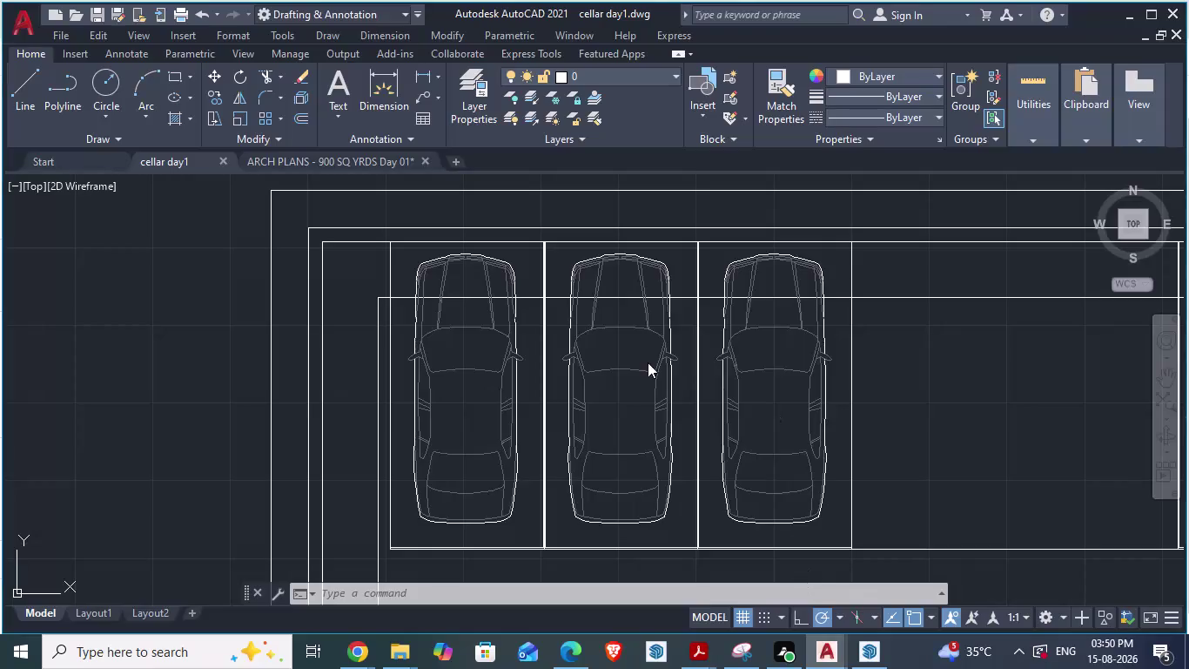
Start MEASURE and select the blue inner boundary polyline.
scroll(down, 3)
scroll(up, 3)
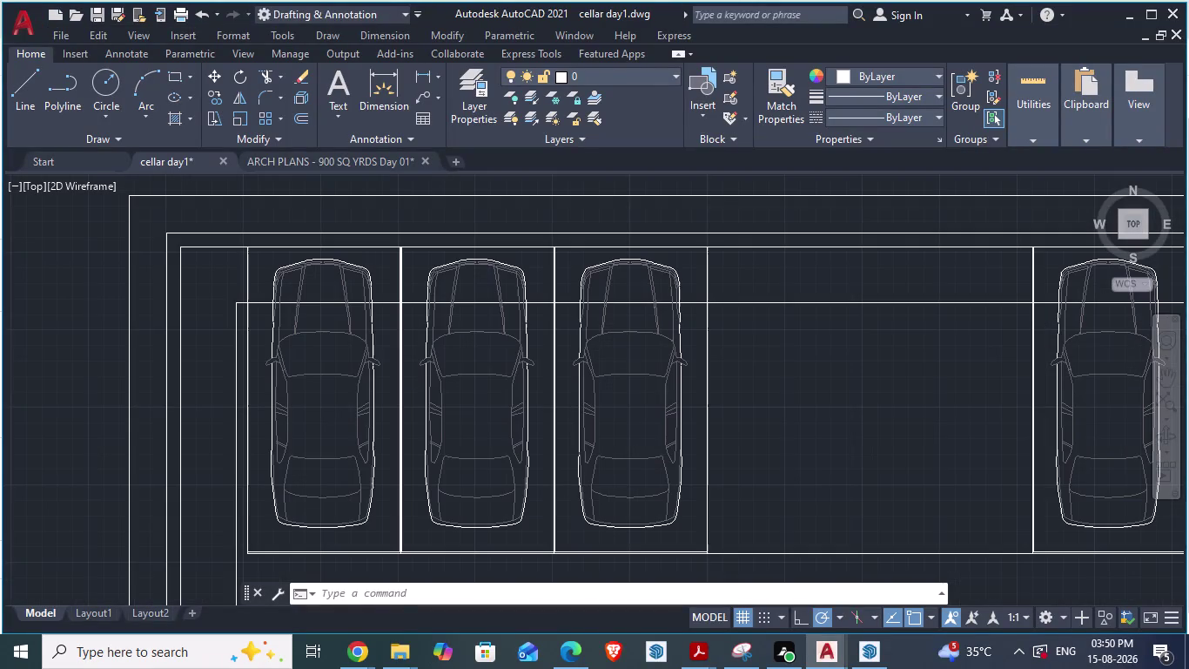
text(meas)
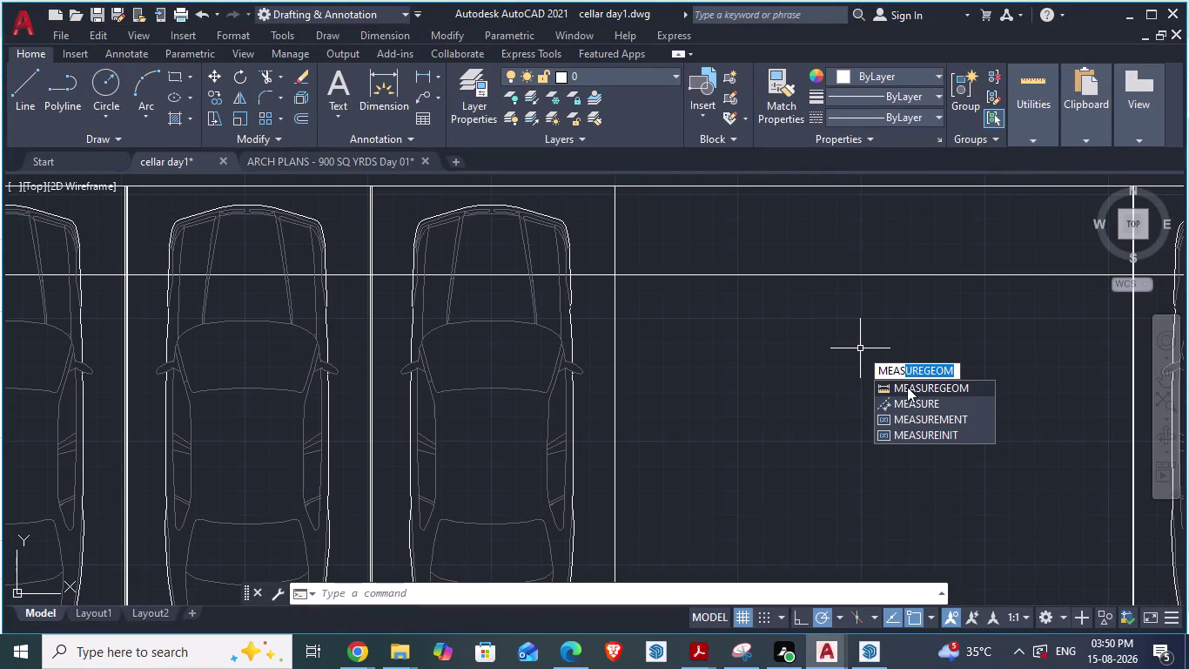
click(908, 396)
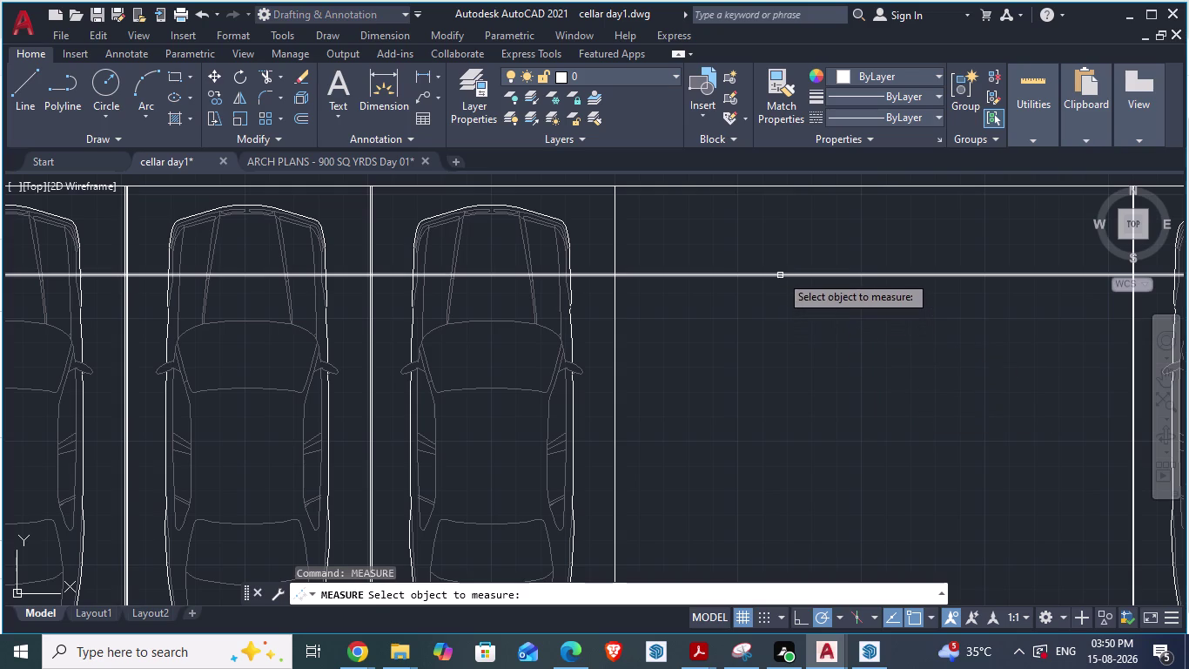
click(780, 274)
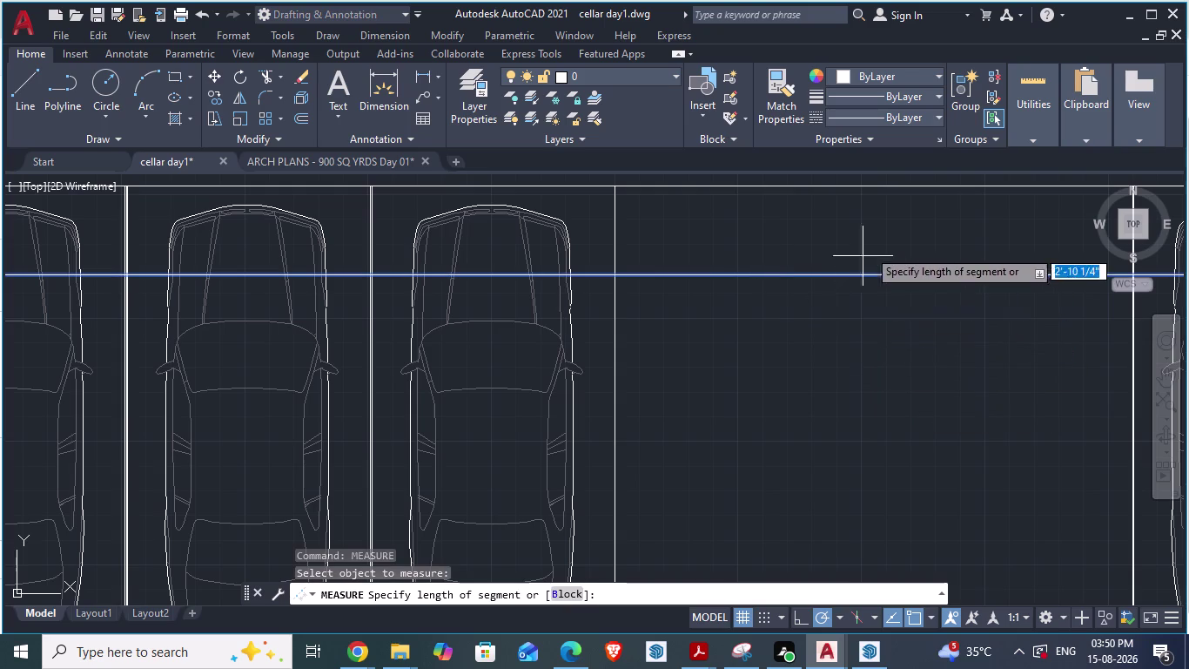
Pick the first point of the segment length on the left wall.
scroll(down, 3)
scroll(down, 3)
scroll(up, 3)
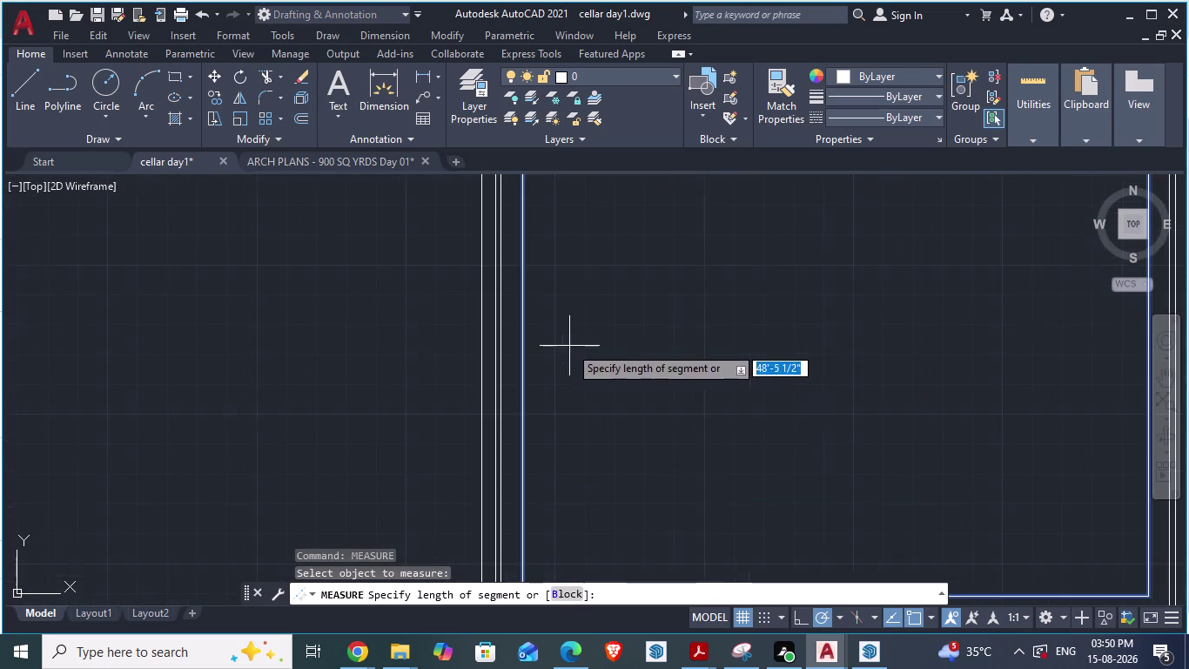
scroll(down, 3)
scroll(down, 3)
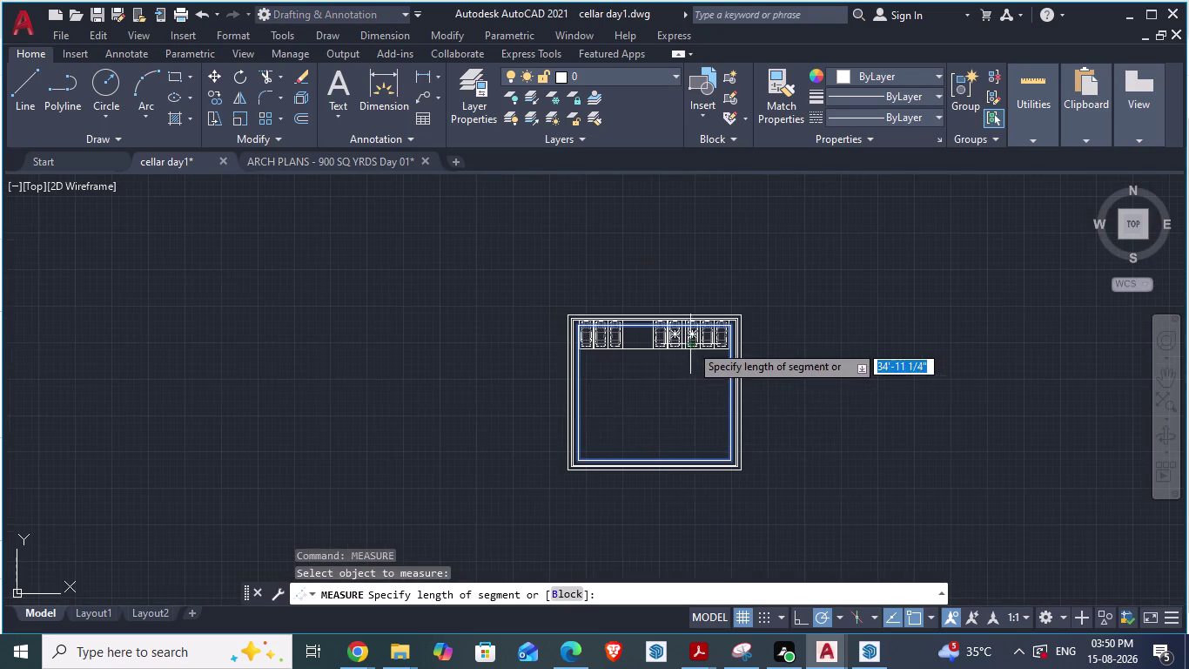
scroll(up, 3)
scroll(up, 3)
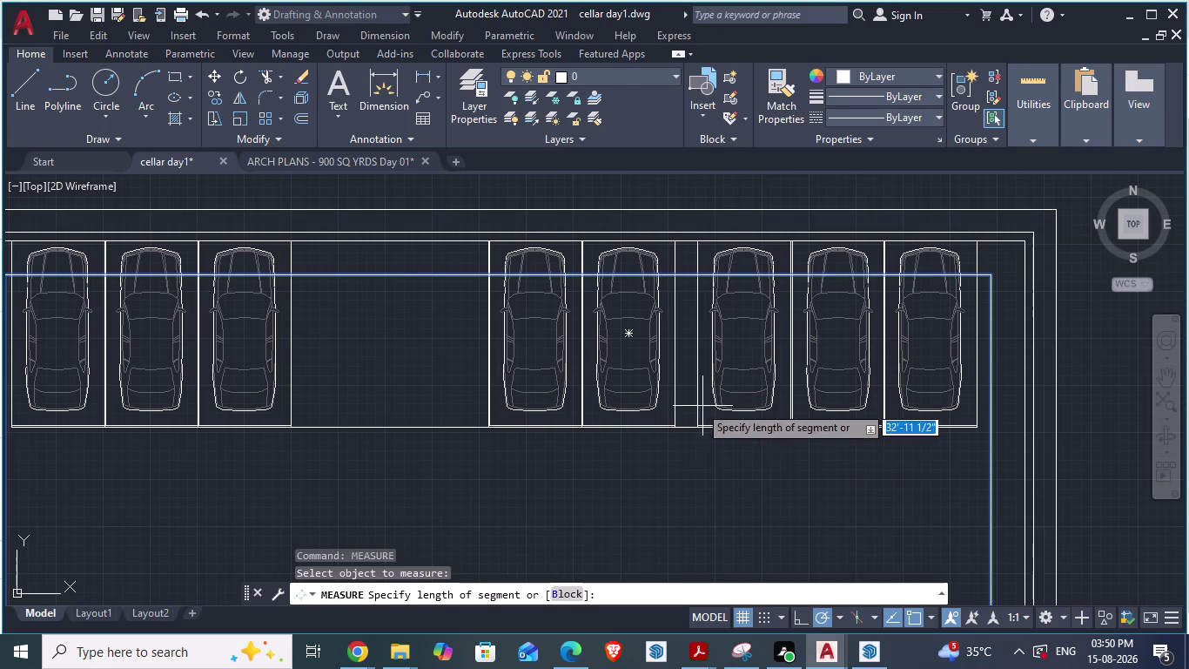
scroll(down, 3)
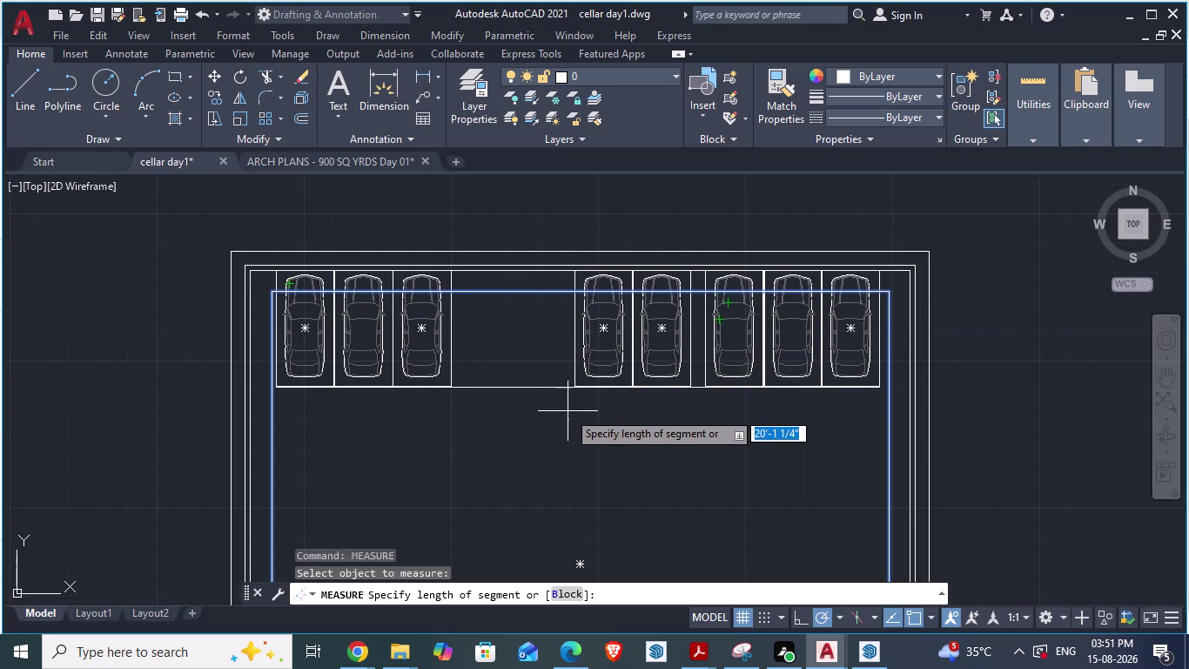
click(270, 463)
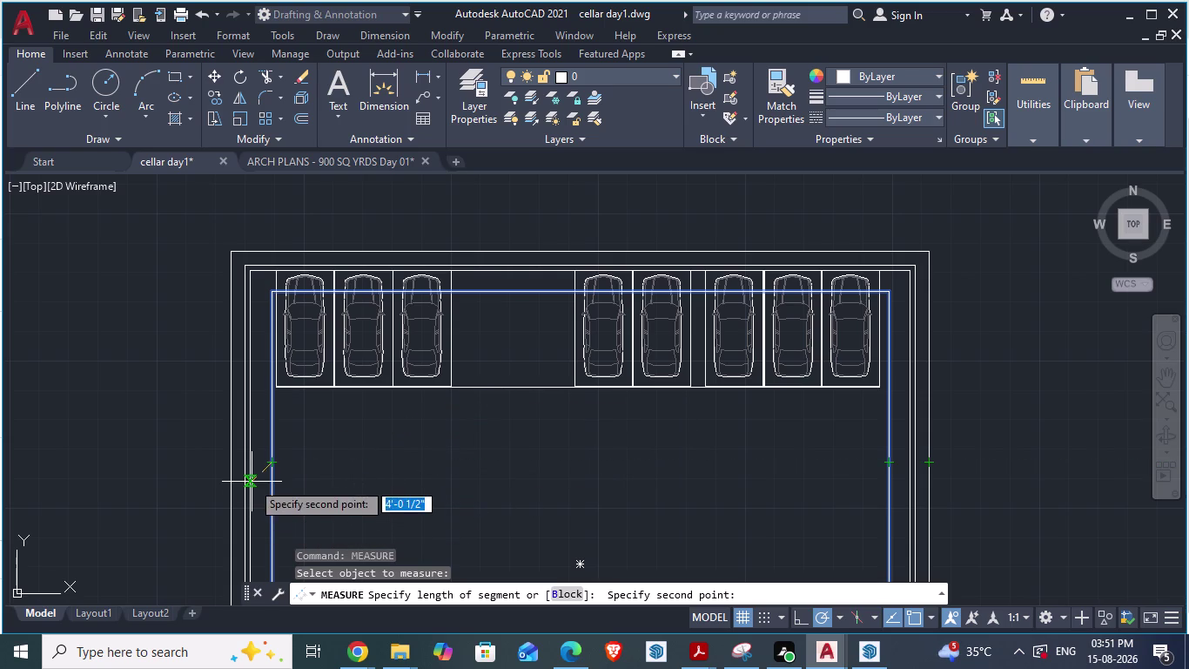
Zoom in on the left wall lines to pick the second length point.
scroll(up, 3)
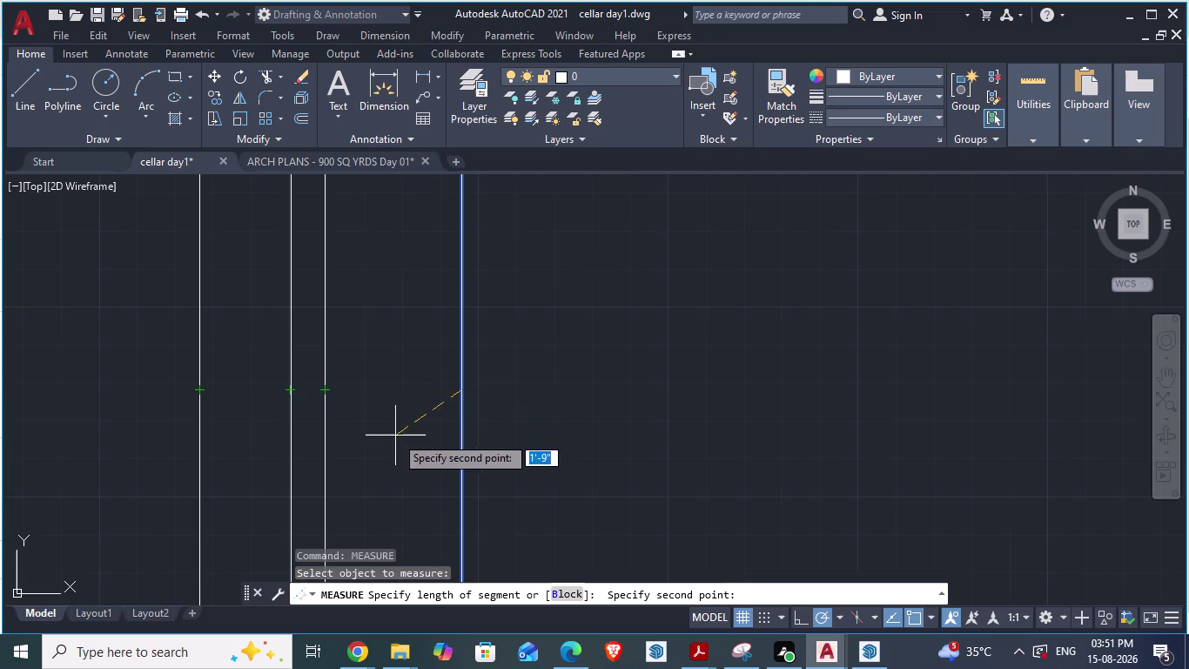
Cancel MEASURE with Esc and zoom back out to the whole cellar plan.
key(Escape)
scroll(down, 3)
scroll(down, 3)
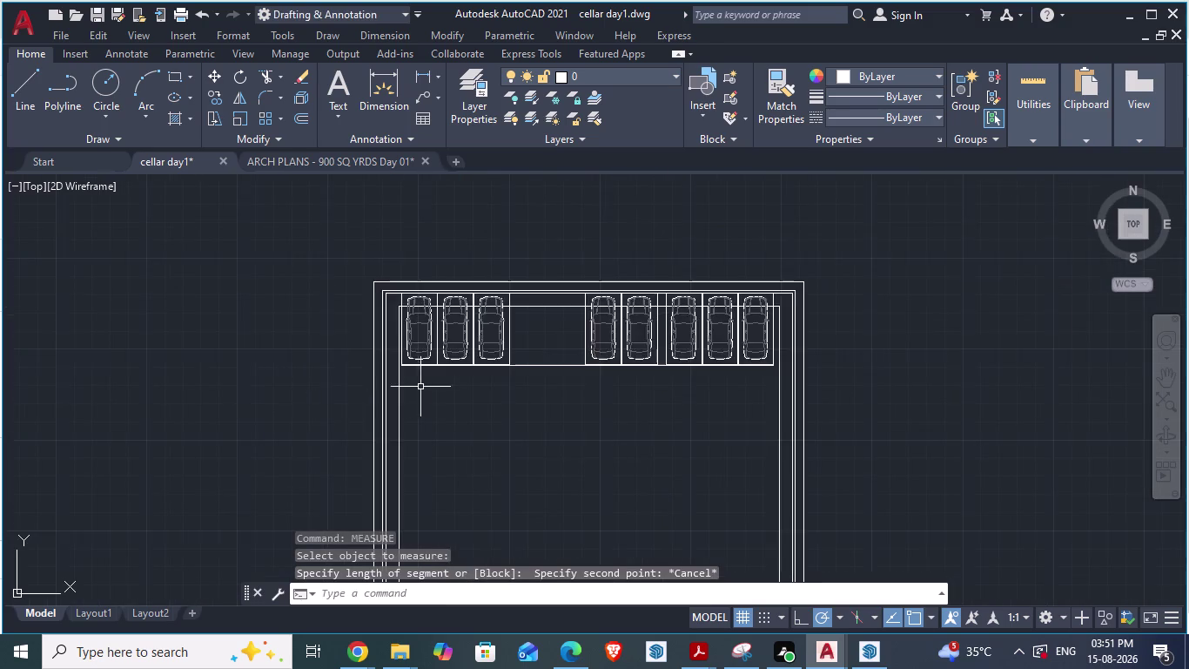
scroll(up, 3)
scroll(down, 3)
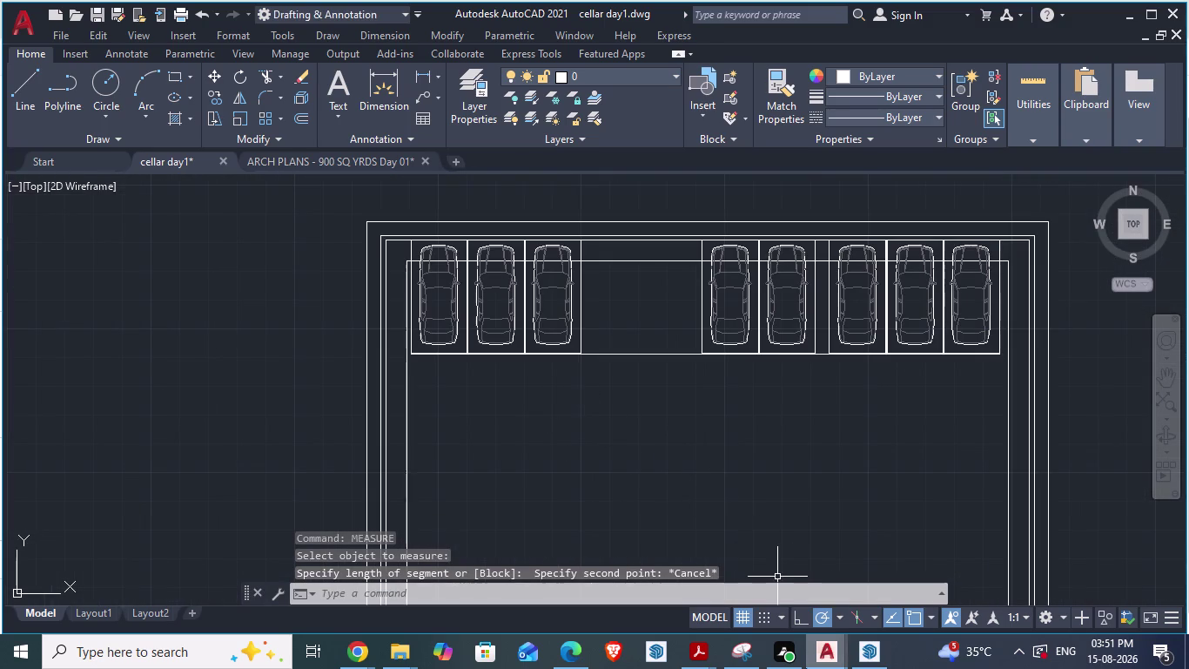
scroll(down, 3)
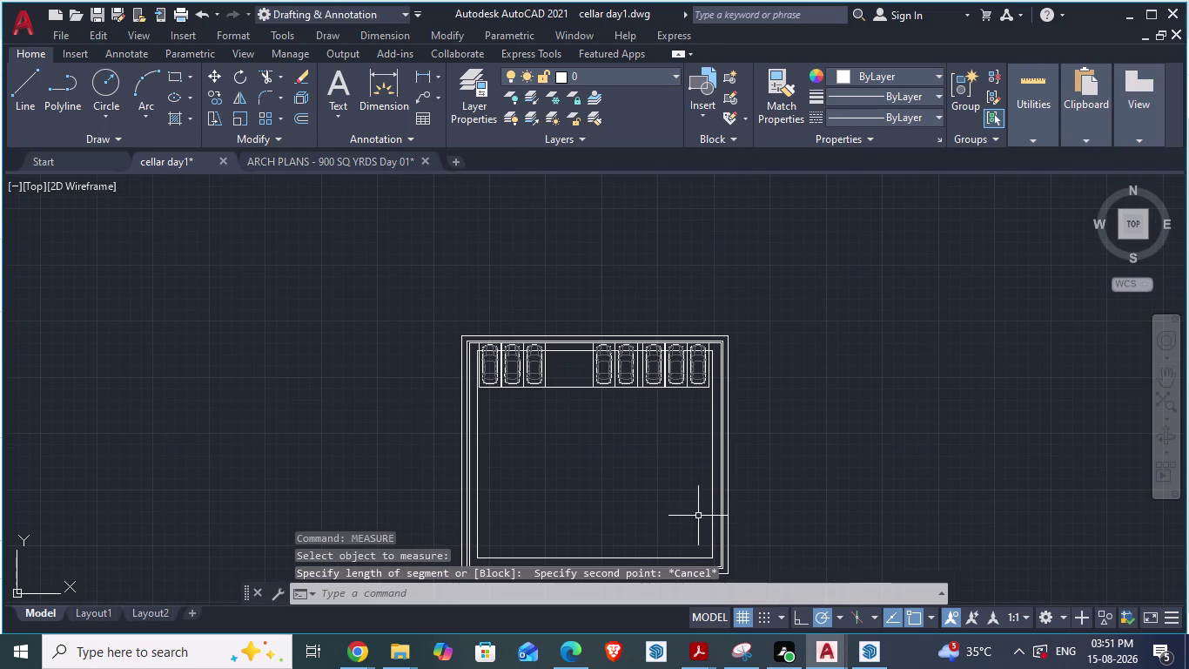